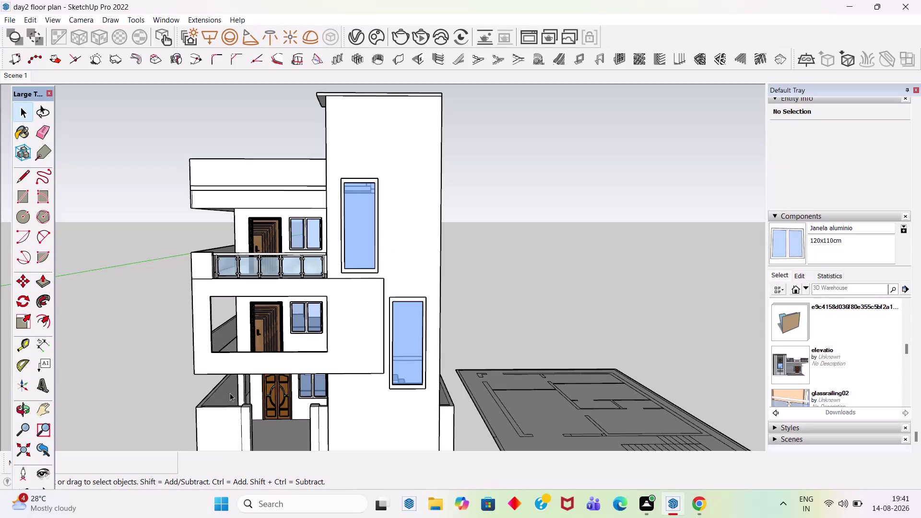
scroll(up, 3)
scroll(up, 3)
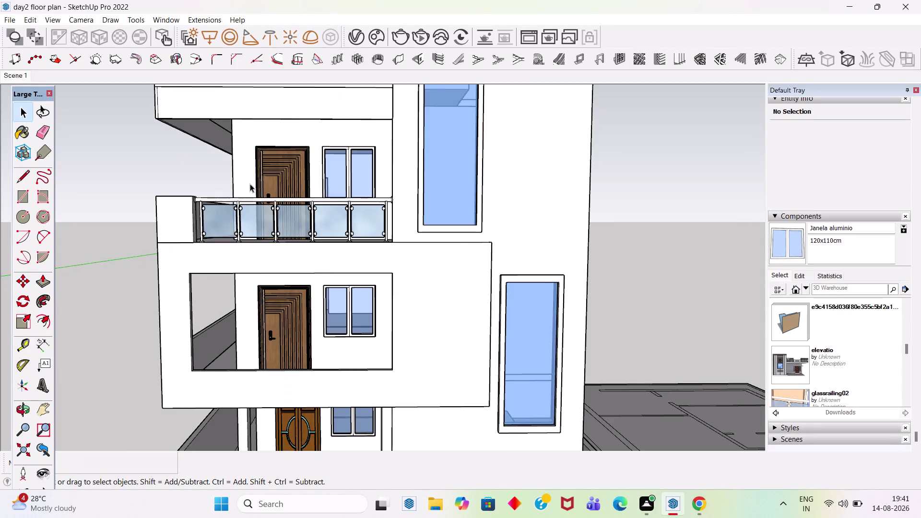
scroll(down, 3)
scroll(up, 3)
middle_drag(243, 299, 338, 298)
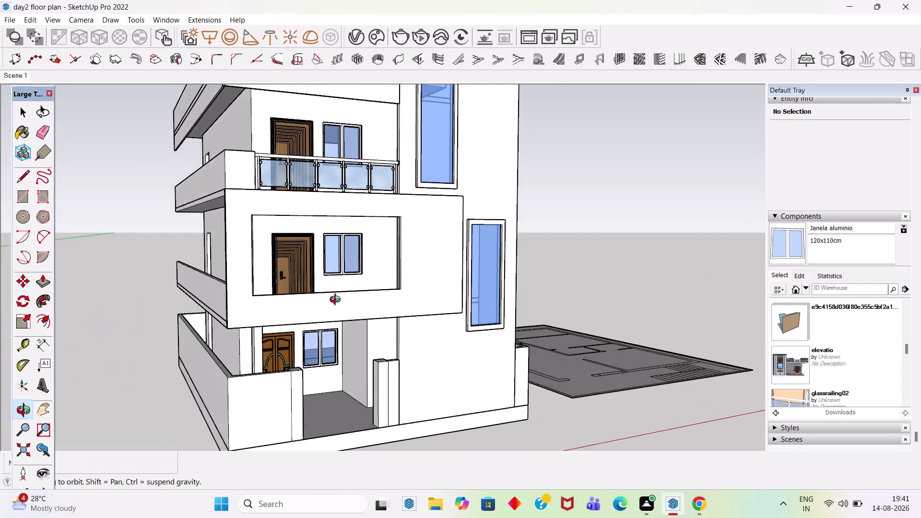
middle_drag(338, 298, 110, 241)
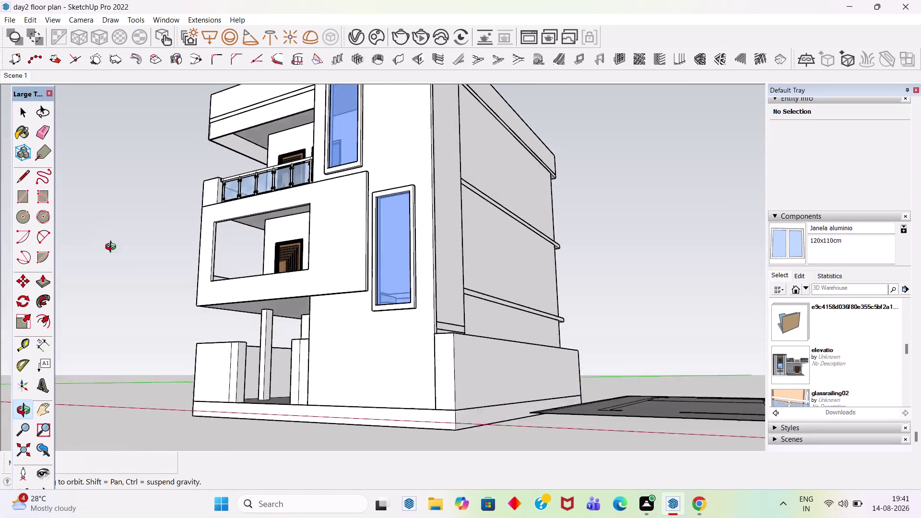
middle_drag(110, 242, 350, 320)
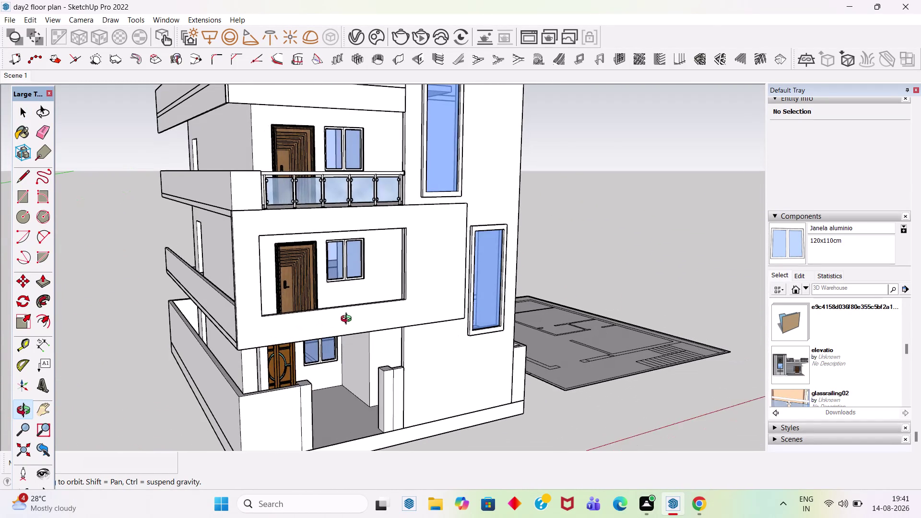
middle_drag(349, 320, 150, 273)
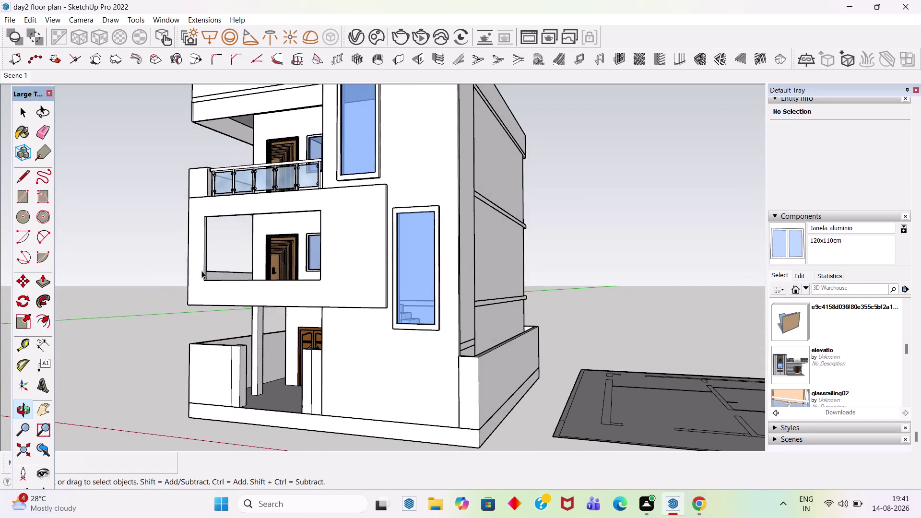
scroll(up, 3)
middle_drag(271, 260, 377, 338)
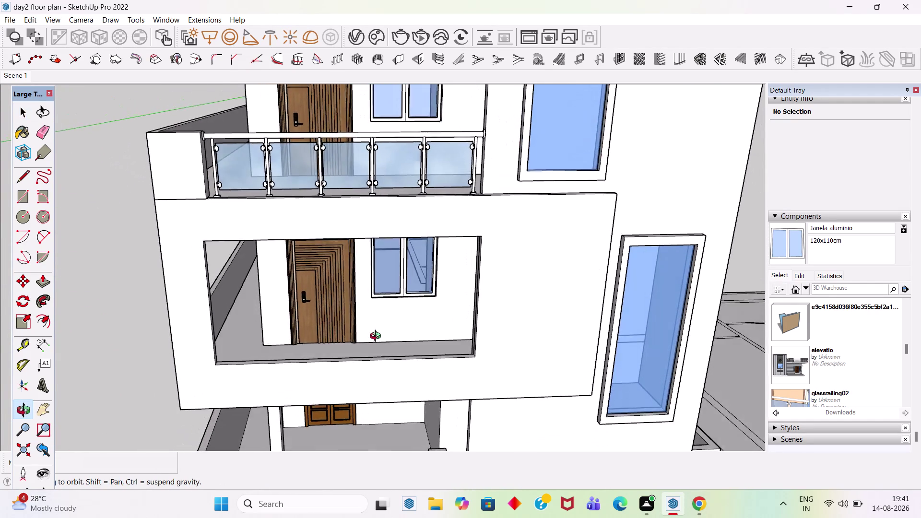
middle_drag(376, 338, 380, 334)
scroll(down, 3)
scroll(down, 3)
middle_drag(382, 373, 476, 300)
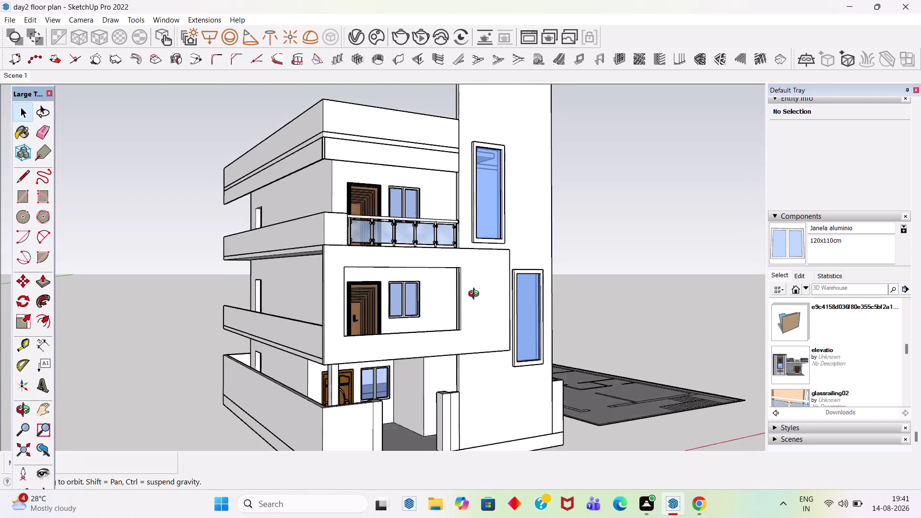
middle_drag(475, 300, 338, 315)
scroll(down, 3)
click(578, 271)
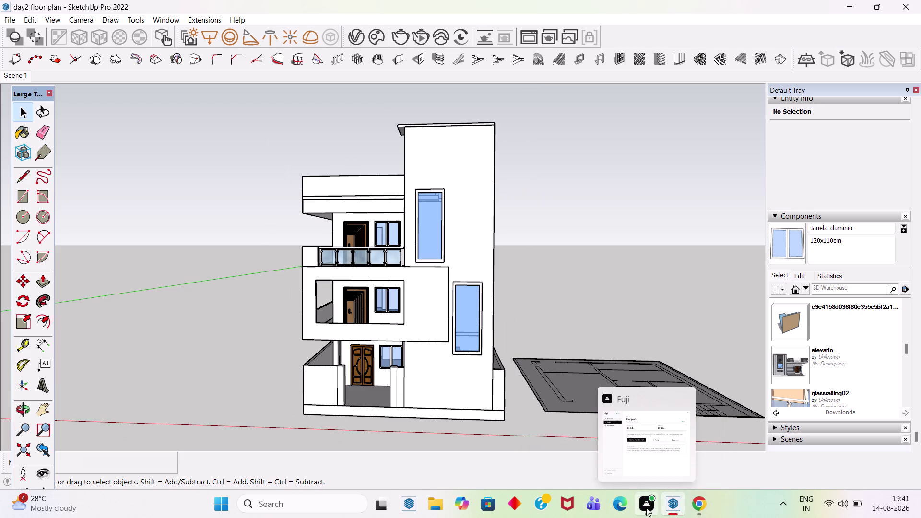